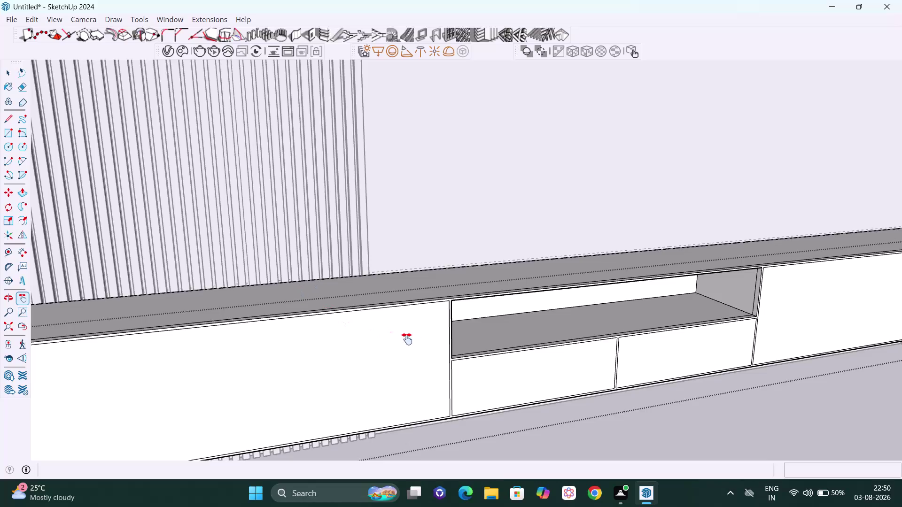
Orbit and zoom out to view the whole TV unit front-on.
key(space)
scroll(down, 3)
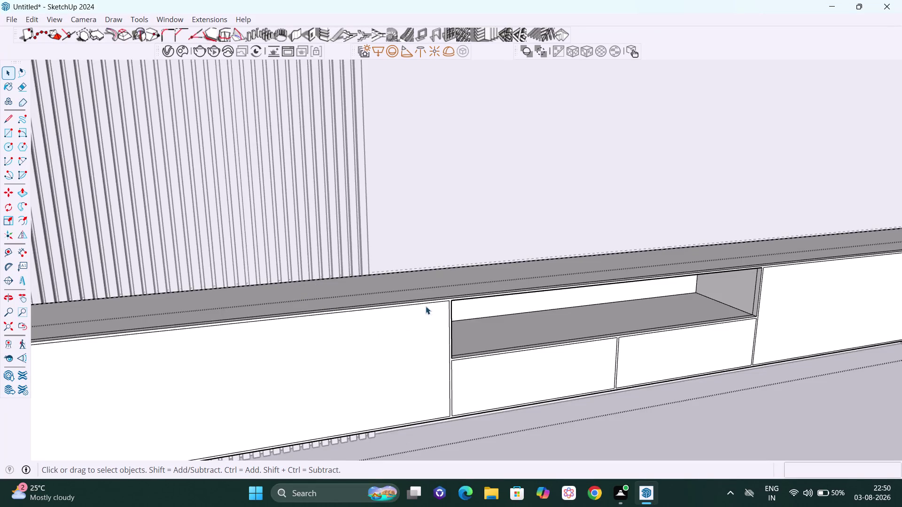
scroll(down, 3)
scroll(down, 3)
click(208, 197)
middle_drag(618, 306, 211, 258)
scroll(down, 3)
middle_click(210, 258)
middle_drag(528, 362, 805, 378)
scroll(down, 3)
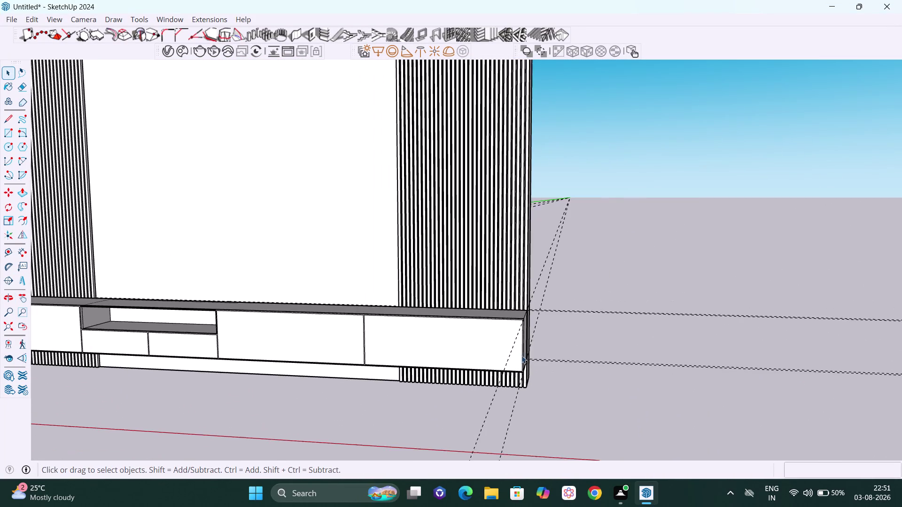
scroll(down, 3)
middle_drag(471, 366, 517, 363)
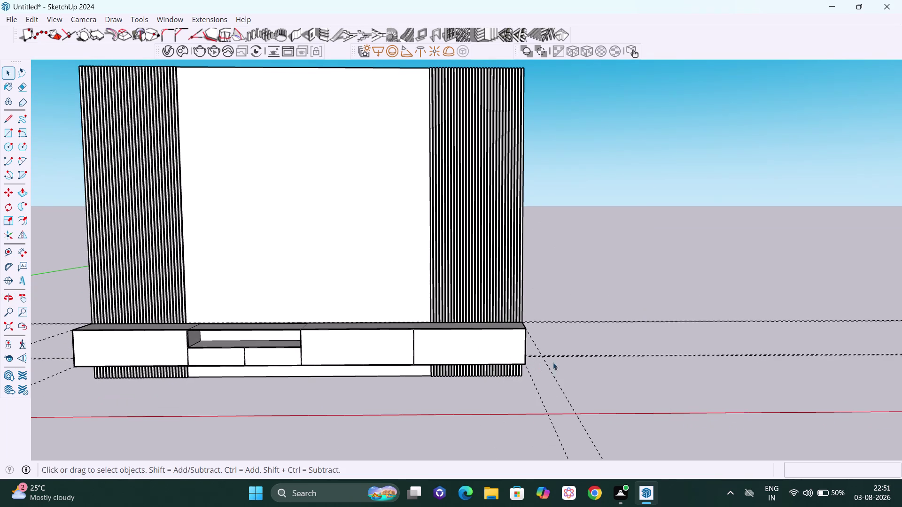
Erase the dashed guide lines on the right and left of the unit.
key(e)
drag(647, 316, 647, 363)
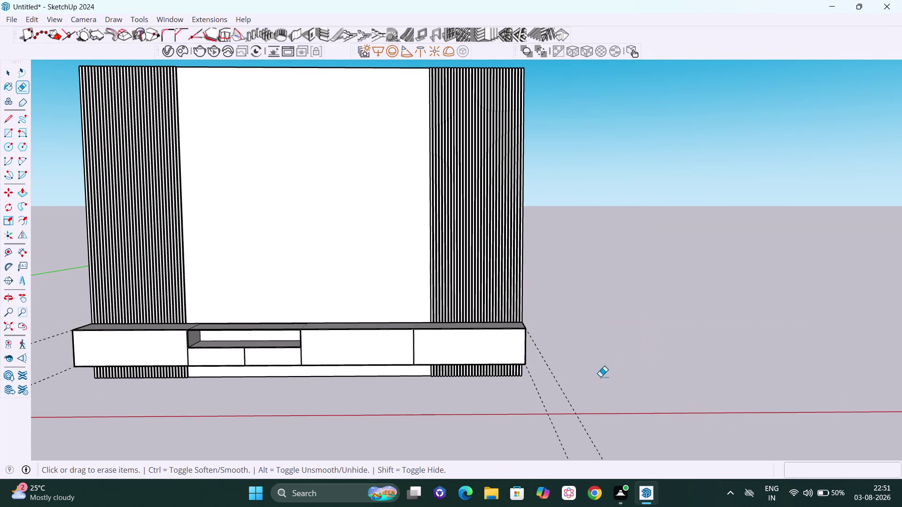
drag(517, 411, 572, 379)
scroll(down, 3)
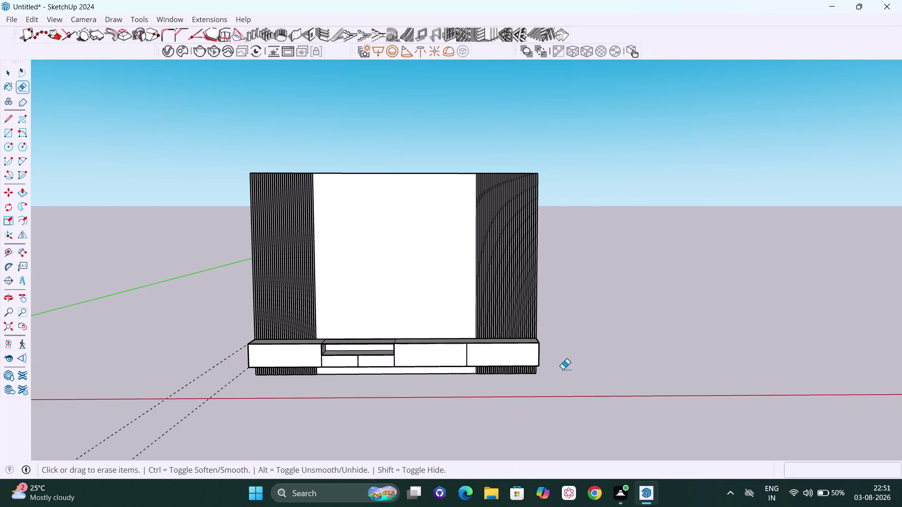
drag(188, 344, 233, 416)
key(space)
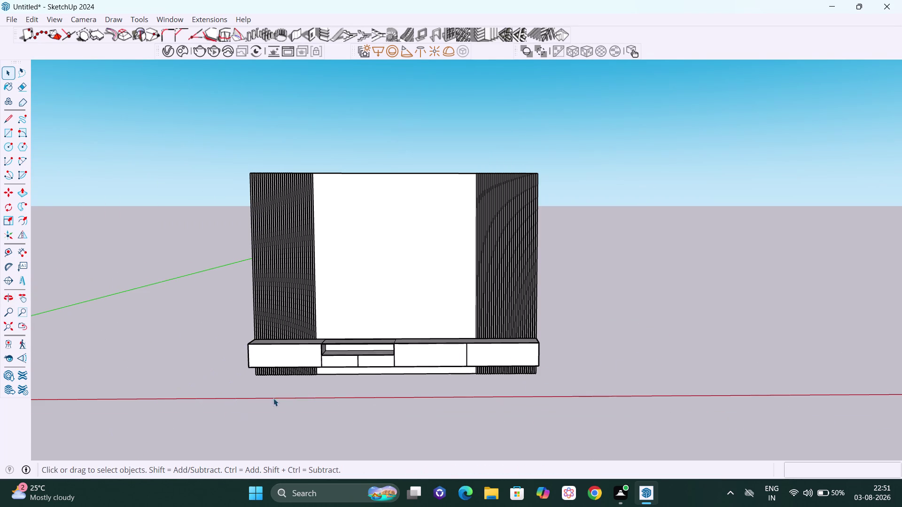
key(h)
drag(296, 370, 383, 411)
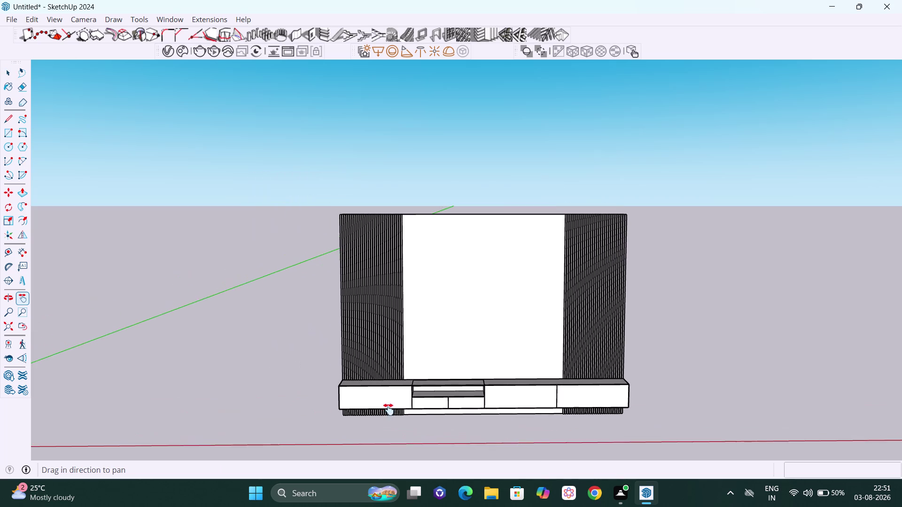
scroll(up, 3)
scroll(up, 3)
scroll(up, 3)
scroll(up, 3)
scroll(up, 3)
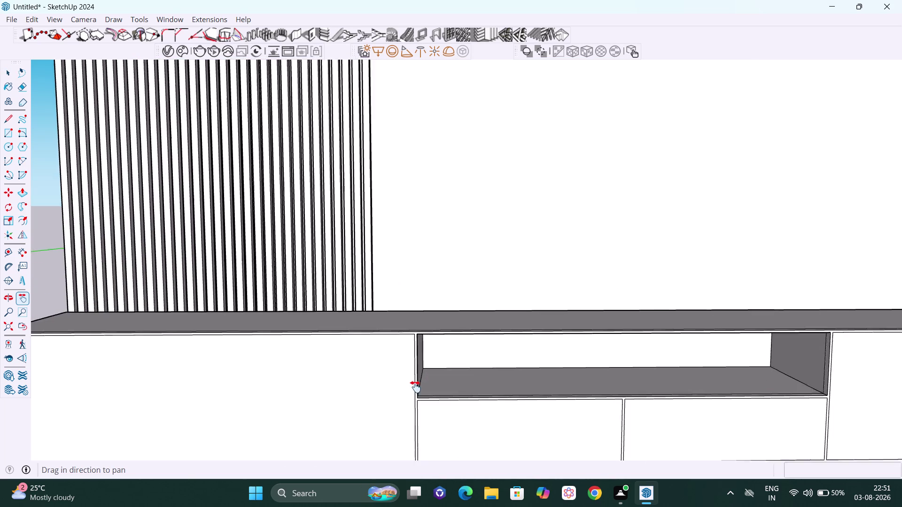
scroll(up, 3)
middle_drag(410, 382, 654, 427)
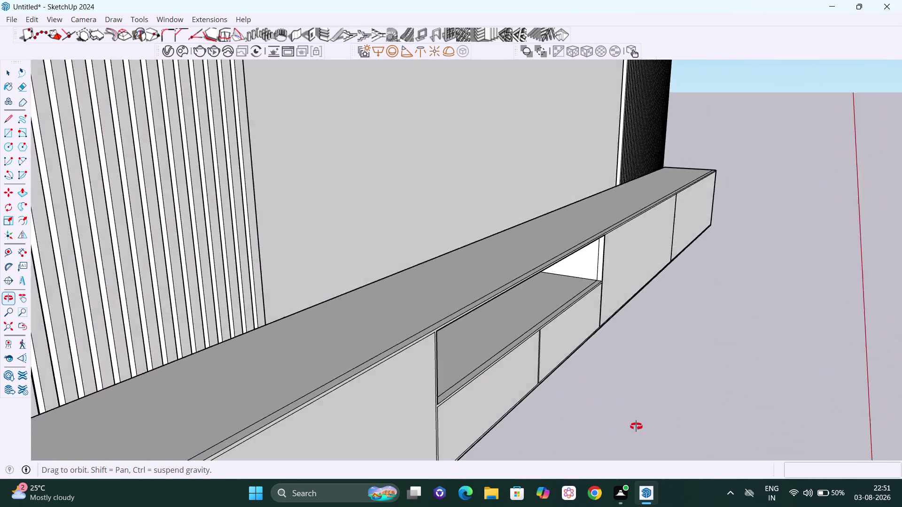
middle_drag(653, 427, 460, 418)
scroll(down, 3)
drag(581, 393, 386, 373)
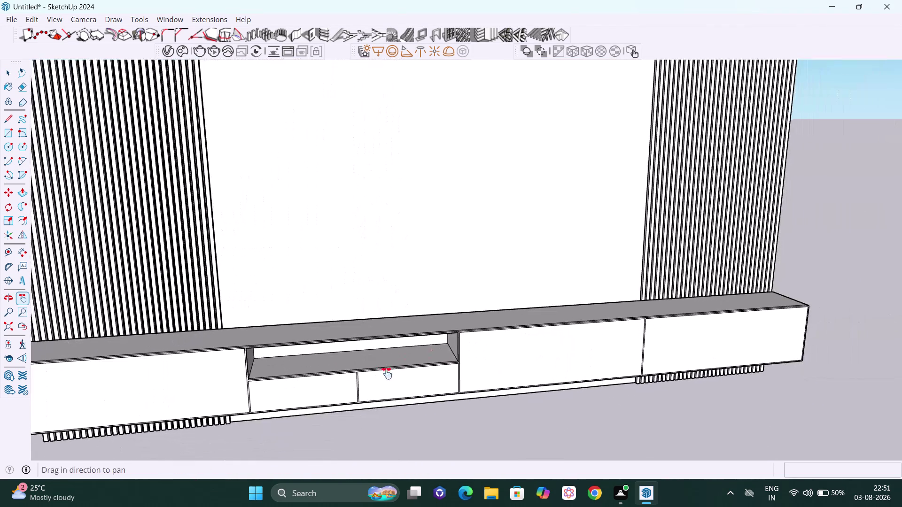
scroll(down, 3)
middle_drag(501, 360, 472, 324)
drag(472, 324, 456, 425)
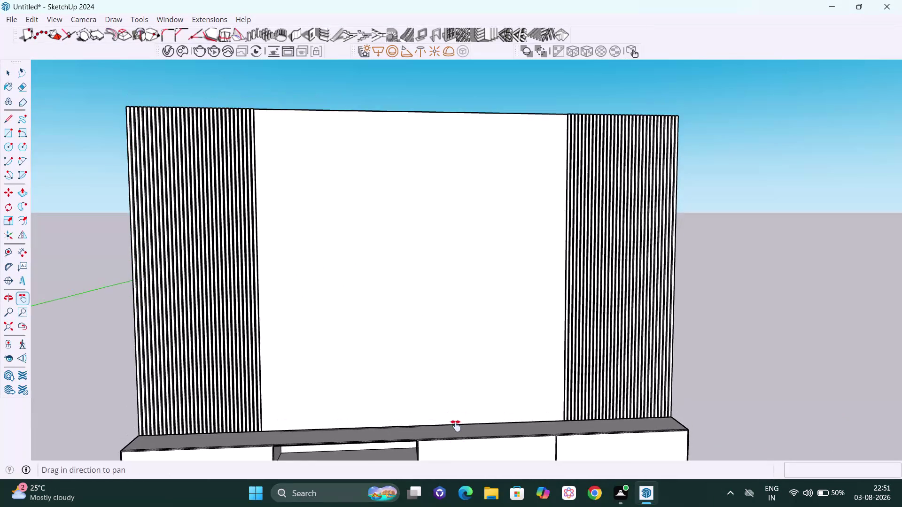
scroll(down, 3)
middle_drag(460, 401, 419, 385)
scroll(down, 3)
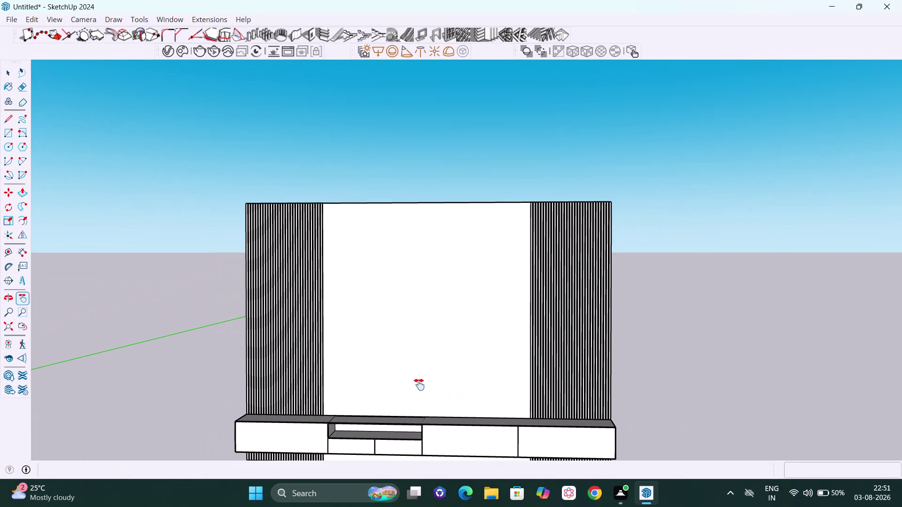